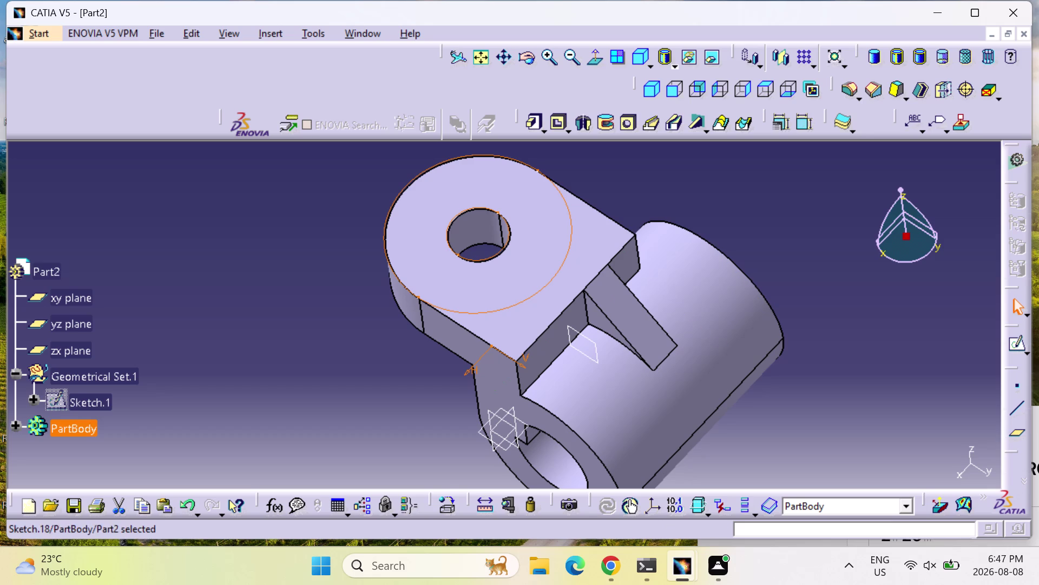
Clear the sketch selection and orbit the bracket to view the boss end.
click(900, 354)
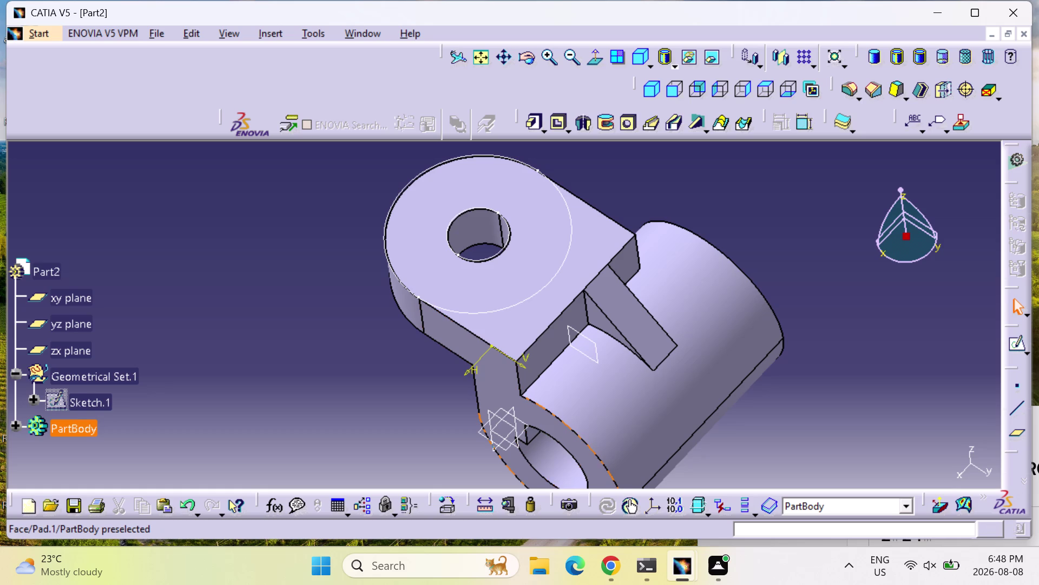
key(Escape)
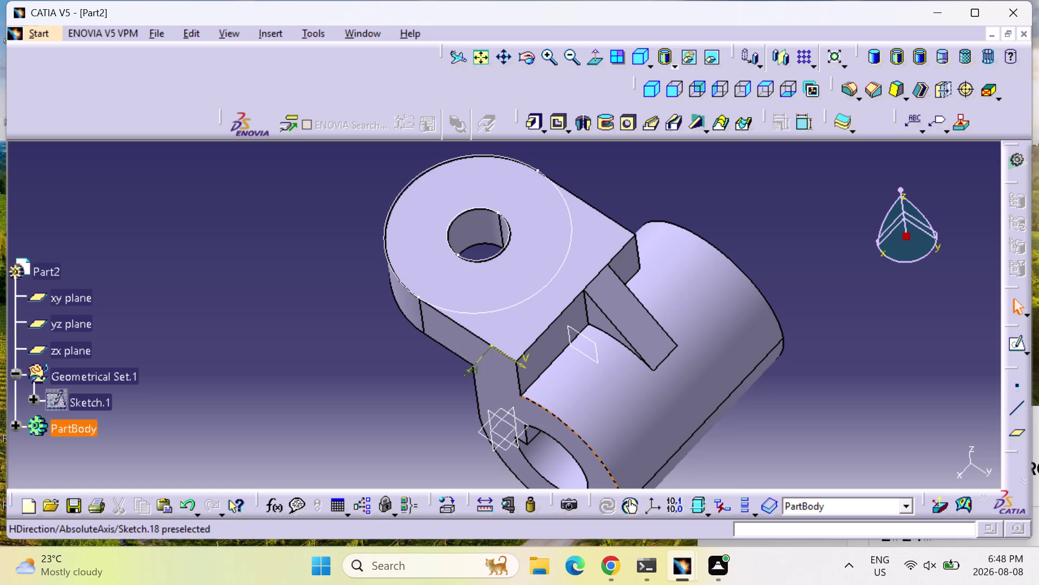
middle_drag(387, 336, 590, 336)
right_drag(387, 335, 590, 337)
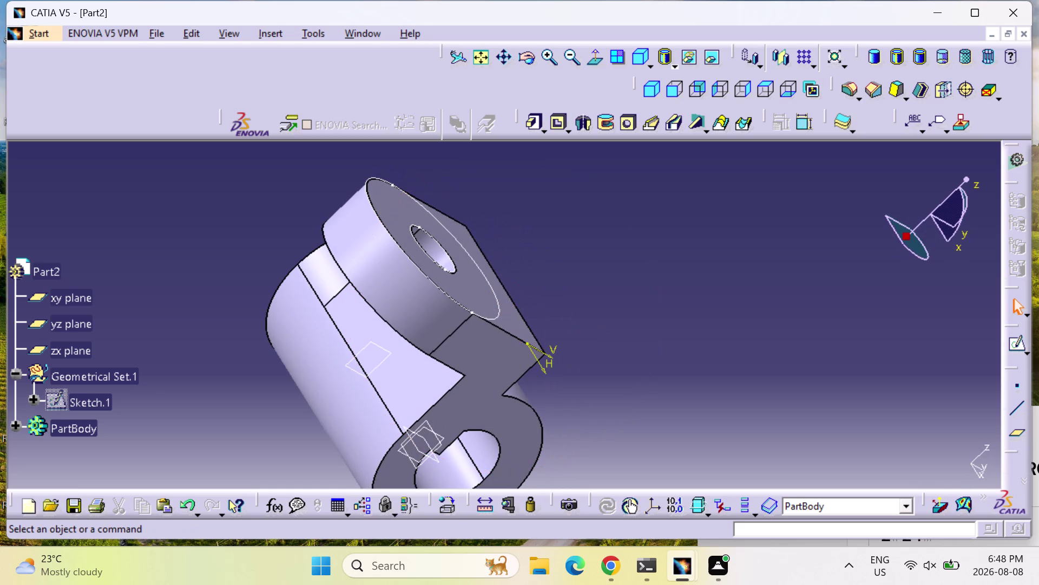
click(501, 302)
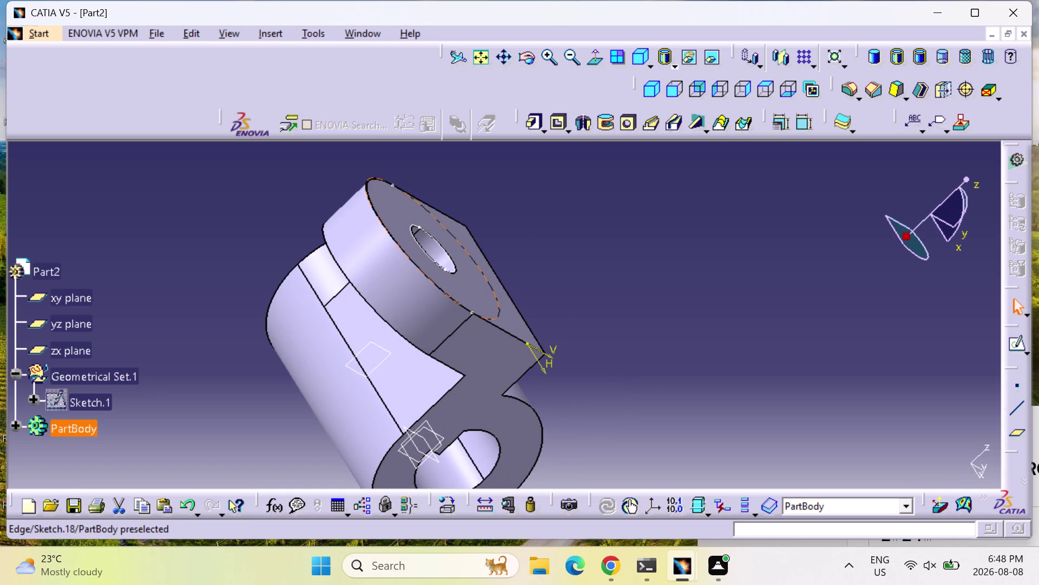
key(Delete)
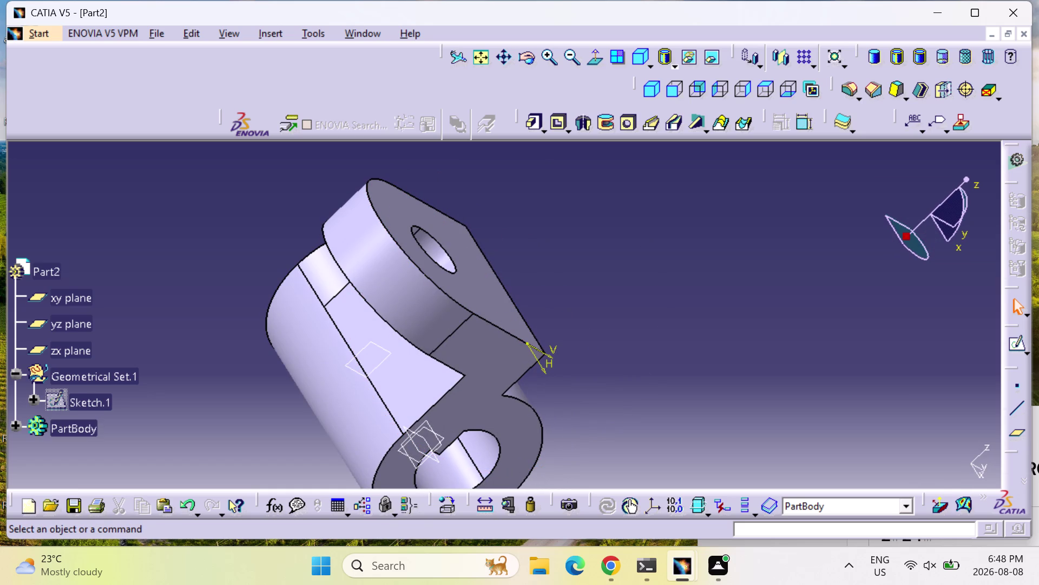
Orbit the bracket to view the lug and rib from above, from the side, and with the lug's hole face-on.
middle_drag(785, 241, 539, 299)
right_drag(784, 240, 539, 299)
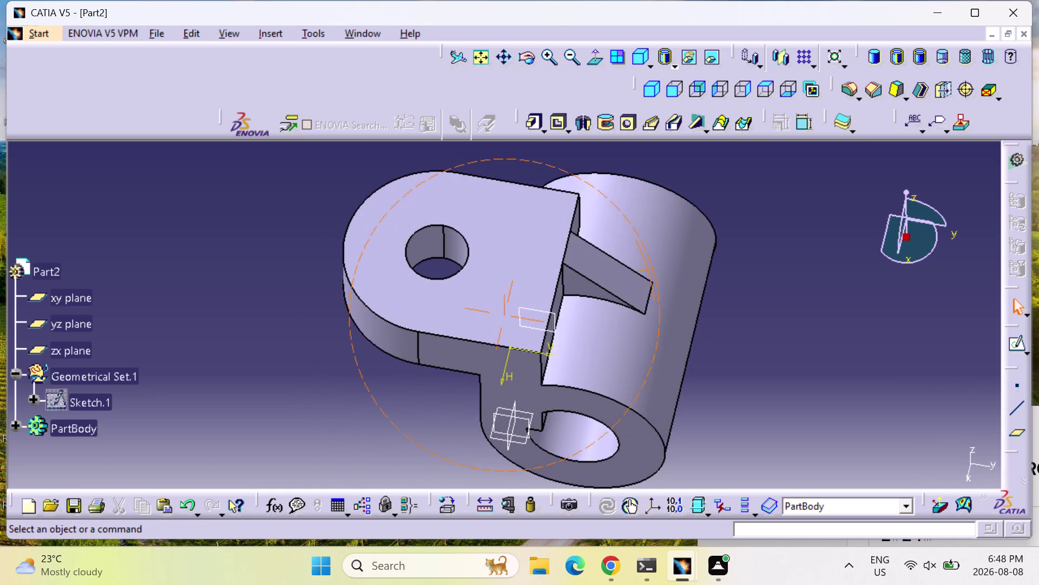
middle_drag(539, 299, 671, 332)
right_drag(539, 299, 671, 332)
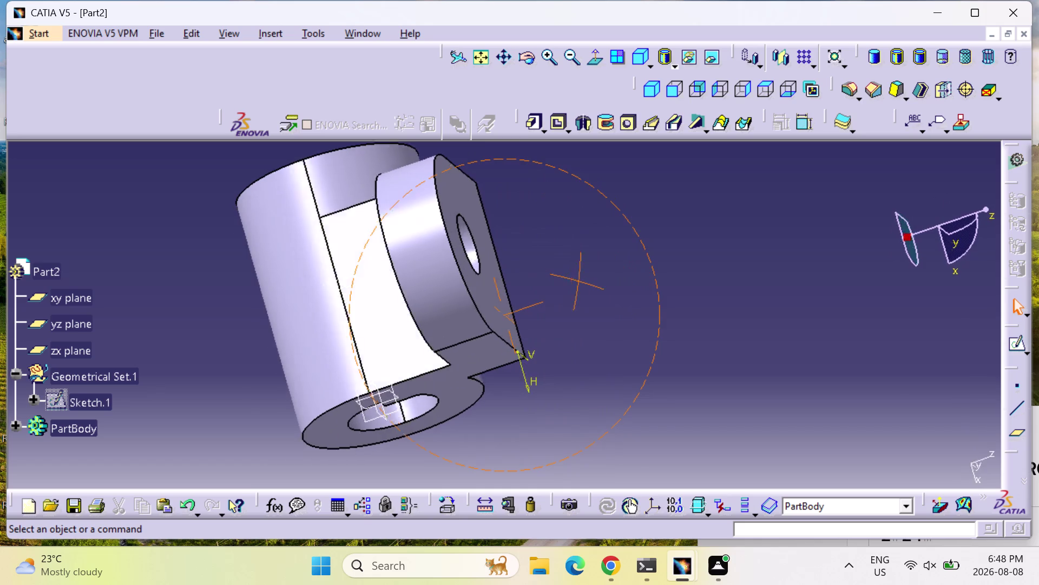
middle_drag(670, 332, 600, 250)
right_drag(670, 332, 599, 250)
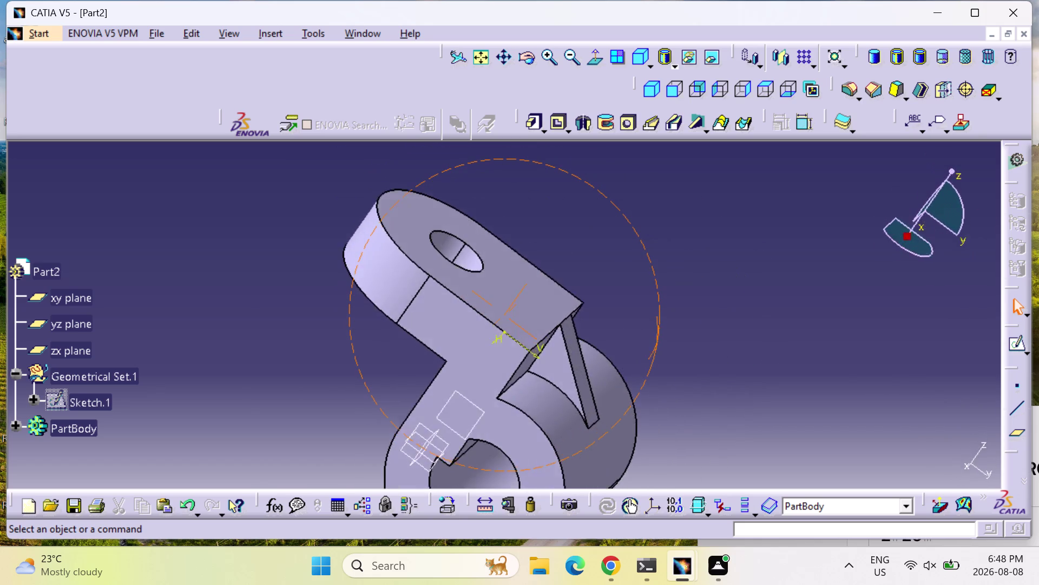
middle_drag(600, 250, 587, 347)
right_drag(599, 250, 587, 346)
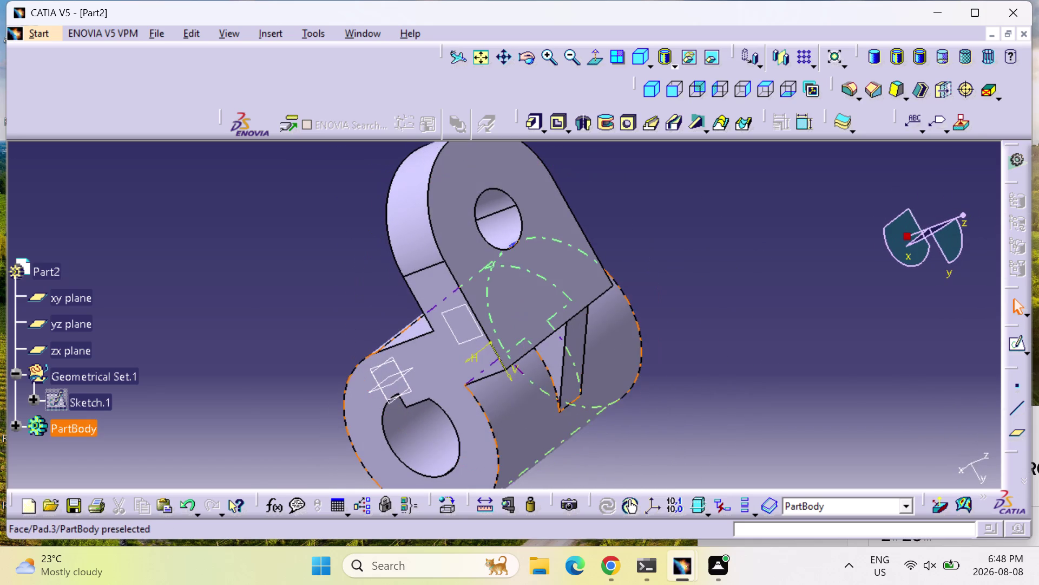
middle_drag(674, 403, 611, 412)
right_drag(674, 404, 611, 412)
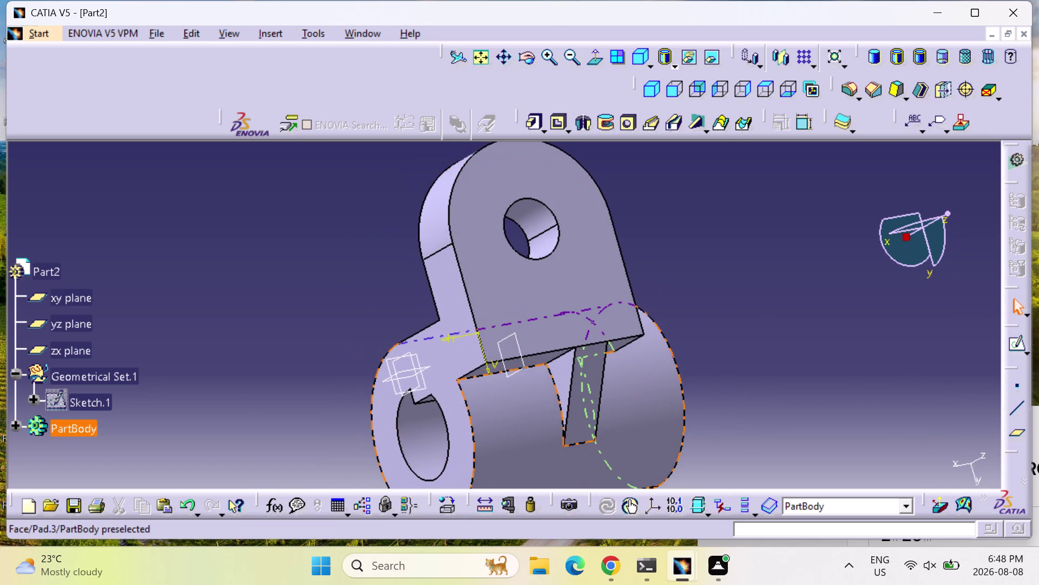